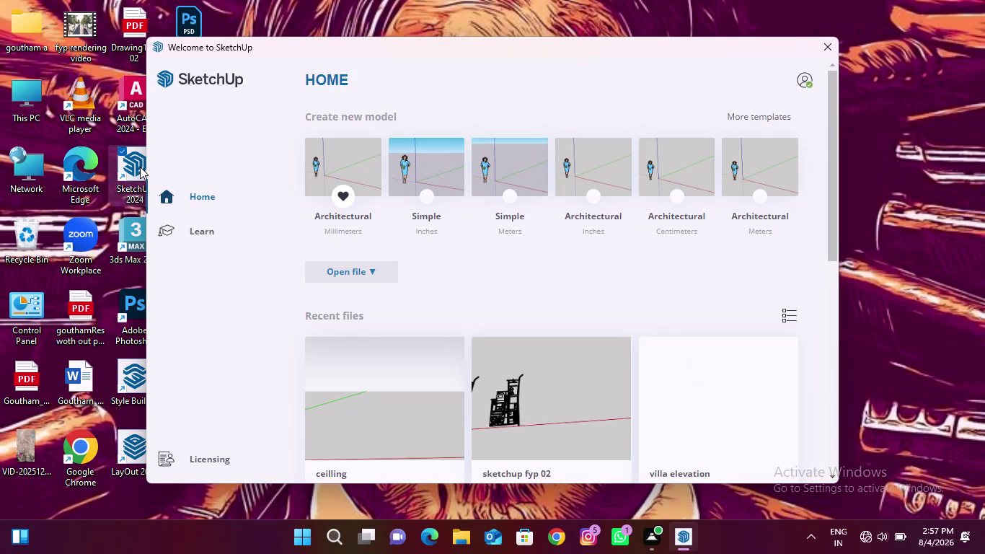
scroll(down, 3)
scroll(down, 3)
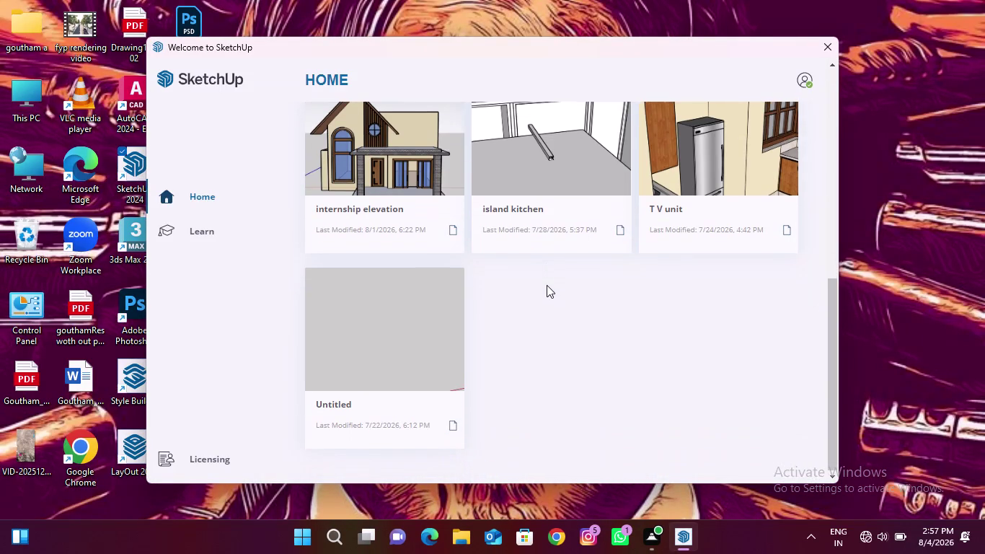
scroll(up, 3)
scroll(up, 3)
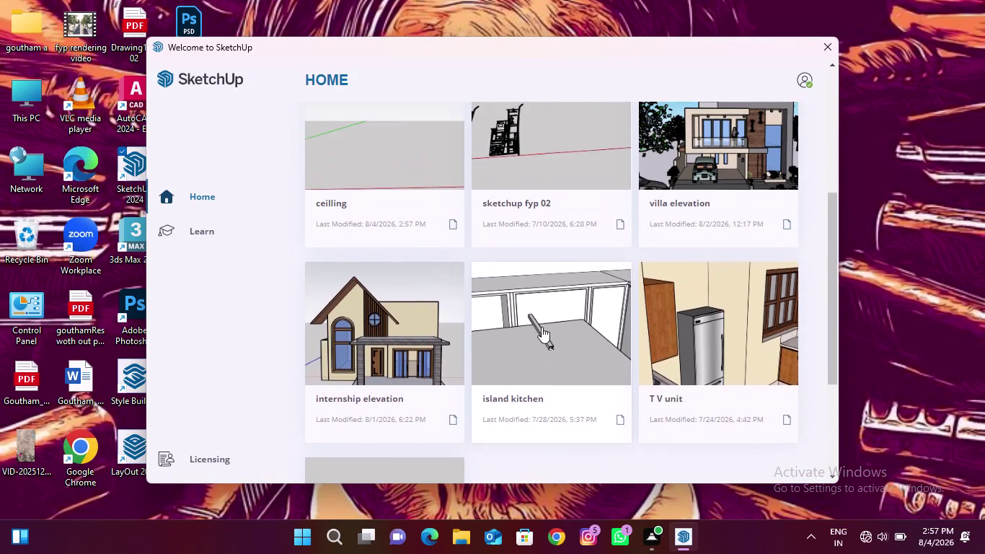
scroll(up, 3)
scroll(up, 3)
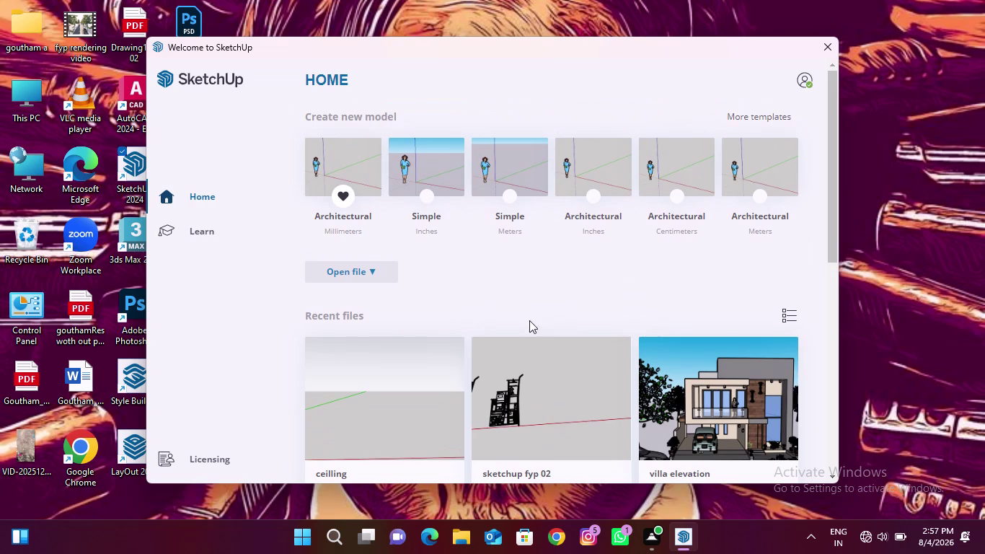